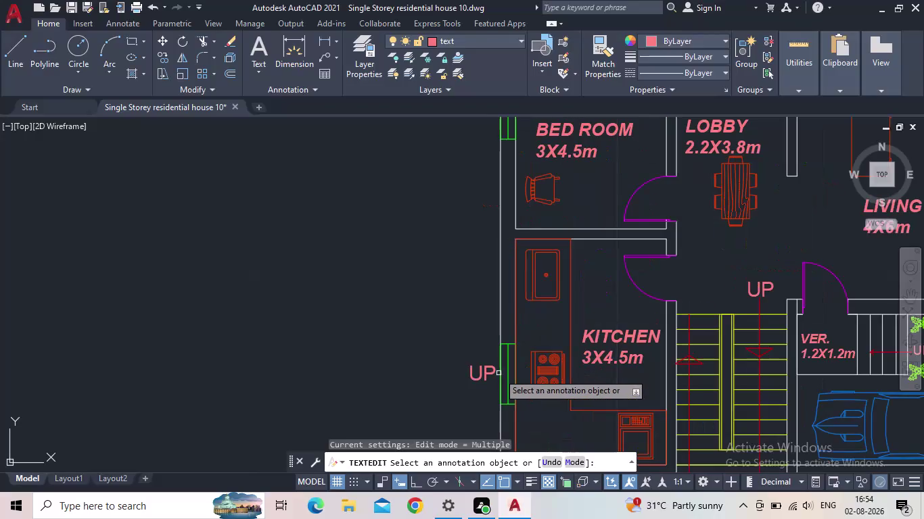
Change the UP tag beside the kitchen's side-wall window to W1.
key(Escape)
scroll(up, 3)
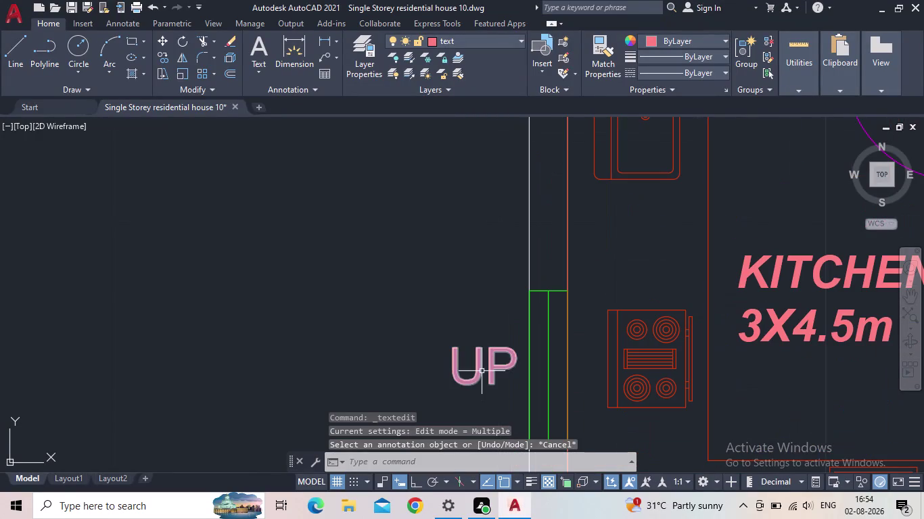
double_click(481, 371)
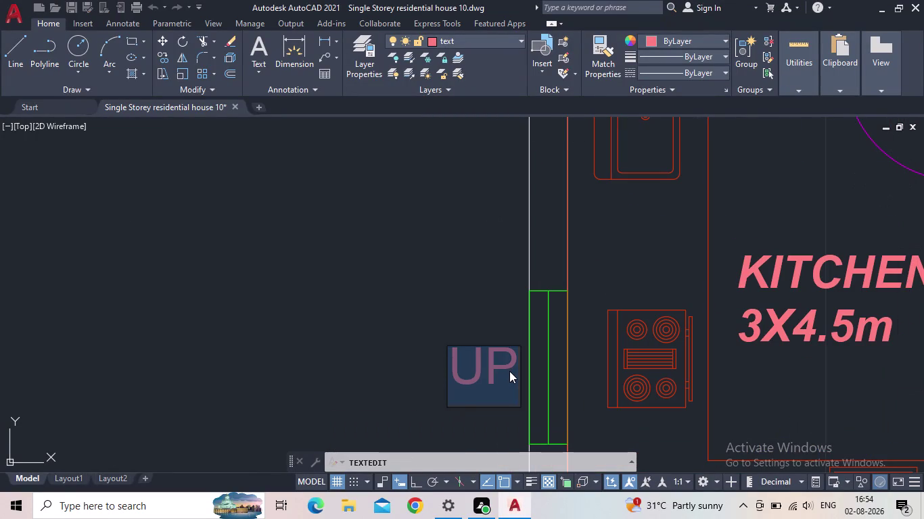
text(W1)
key(Return)
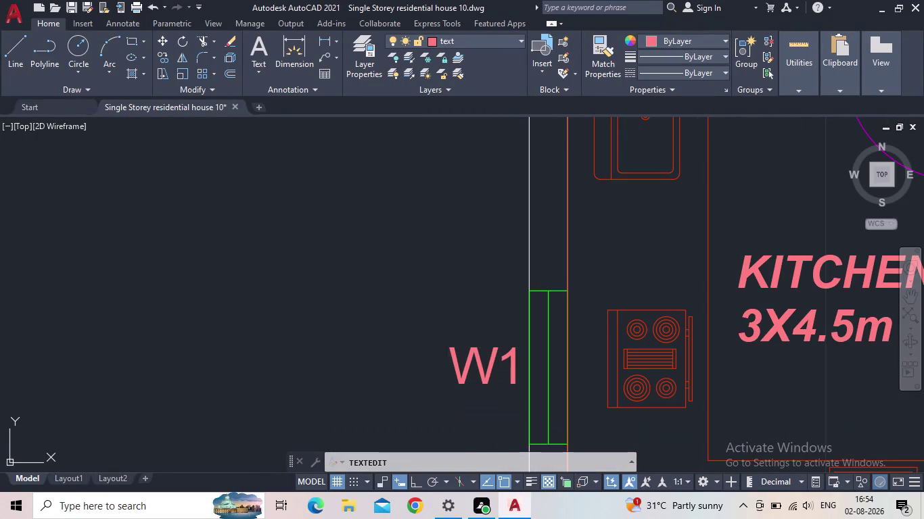
scroll(down, 3)
Change the UP tag below the kitchen's bottom-wall window to W1.
middle_drag(462, 357, 368, 323)
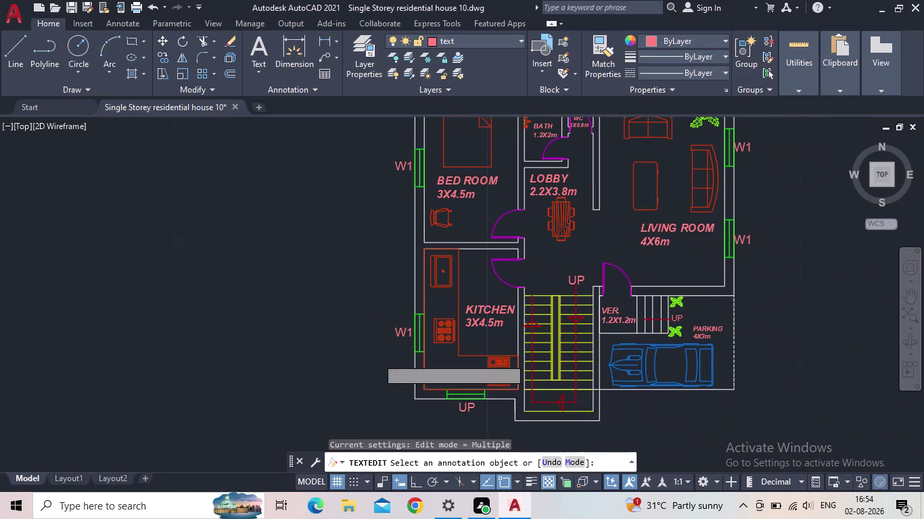
key(Escape)
scroll(up, 3)
double_click(473, 392)
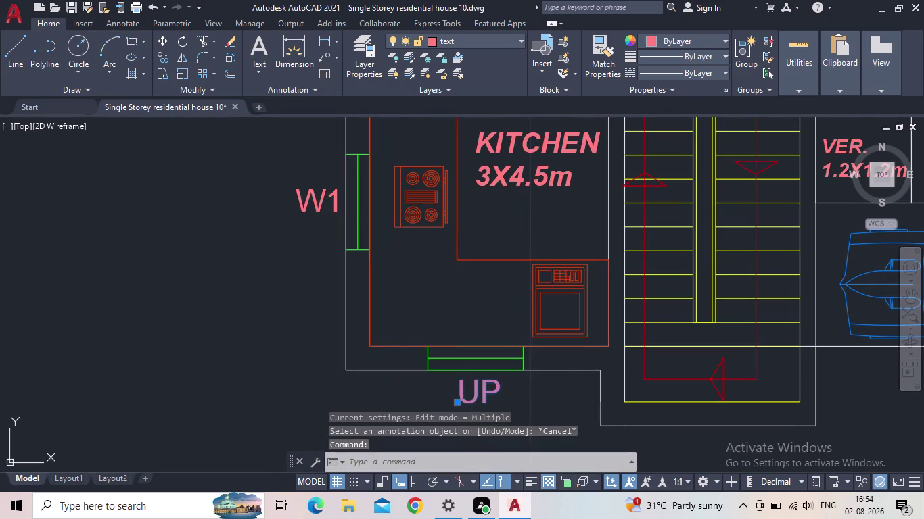
text(W1)
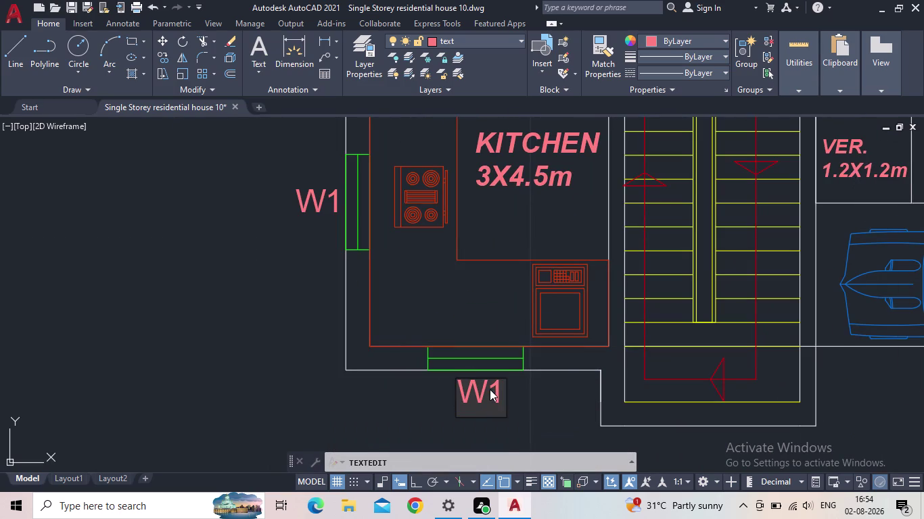
key(Return)
scroll(down, 3)
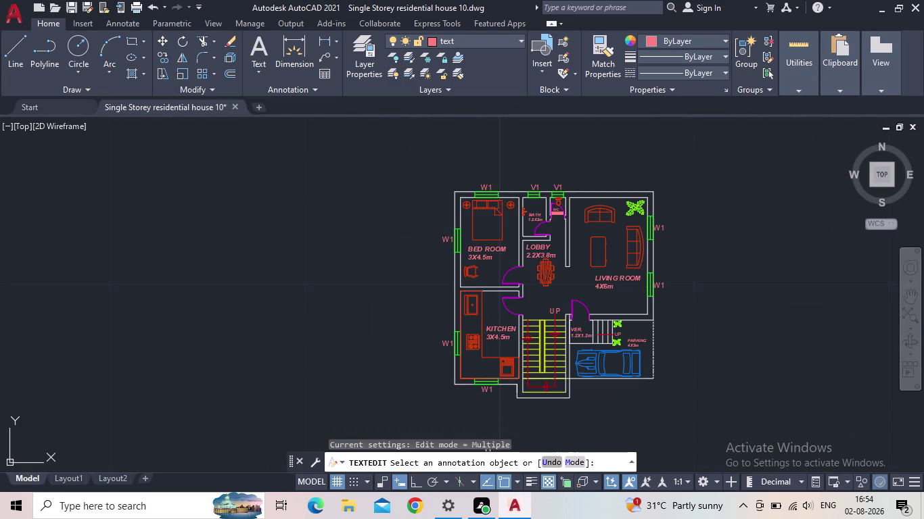
key(Escape)
middle_drag(608, 370, 559, 359)
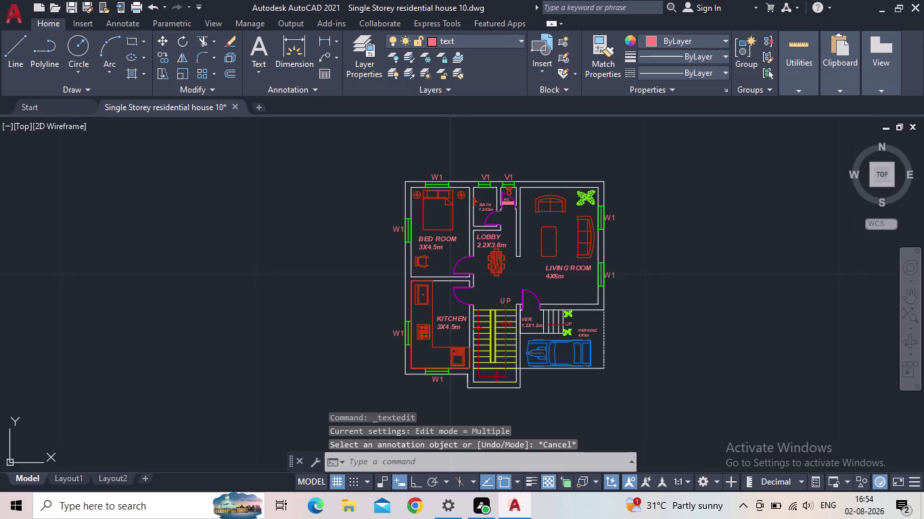
click(70, 10)
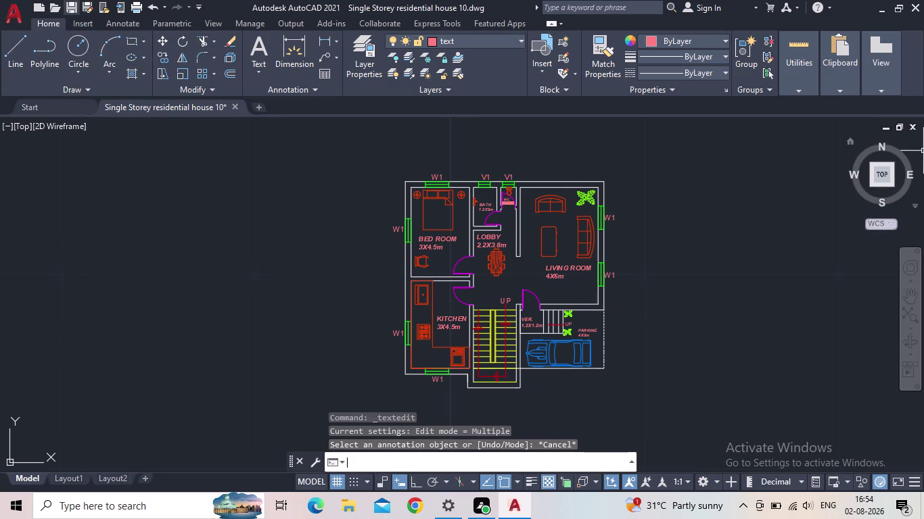
middle_drag(384, 310, 334, 284)
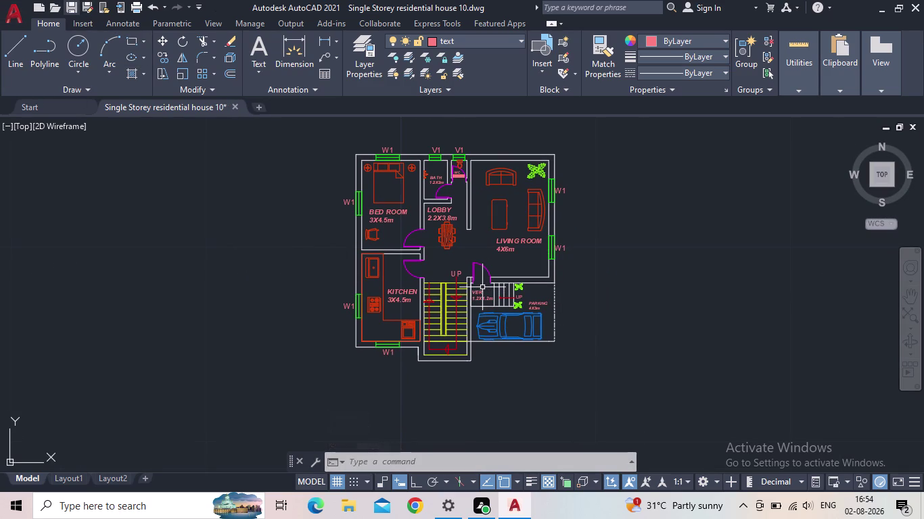
scroll(up, 3)
middle_drag(350, 360, 351, 392)
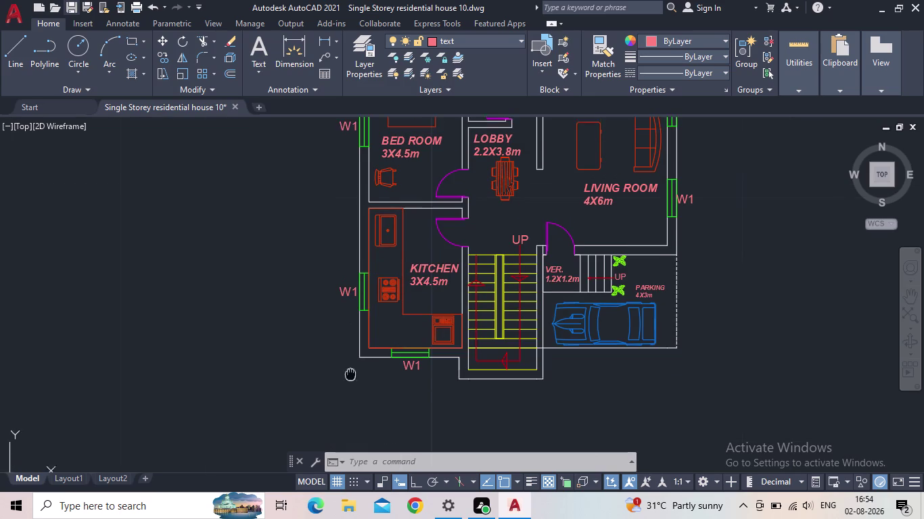
middle_drag(350, 392, 347, 399)
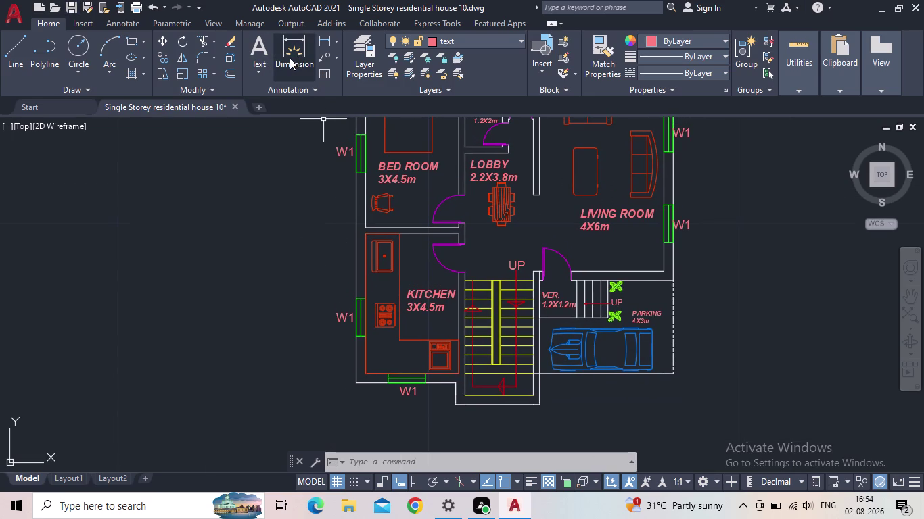
scroll(down, 3)
middle_drag(277, 231, 255, 337)
scroll(up, 3)
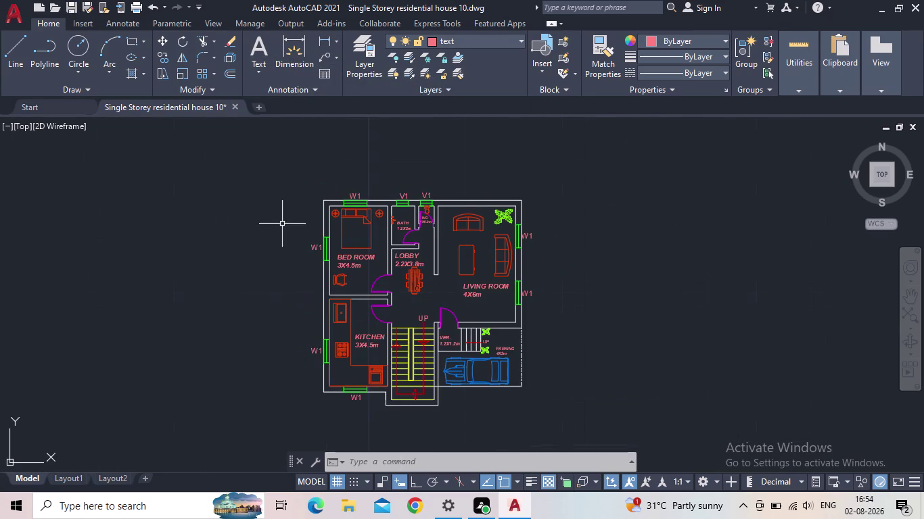
middle_drag(282, 228, 269, 346)
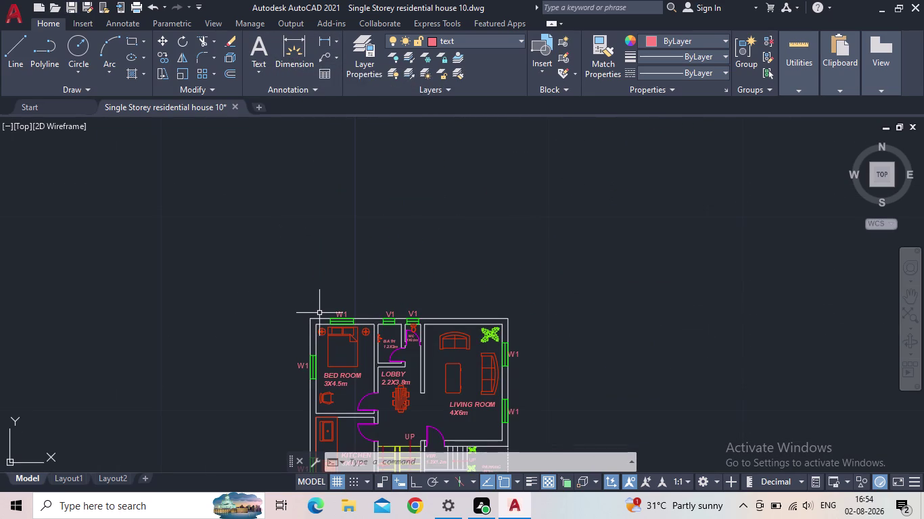